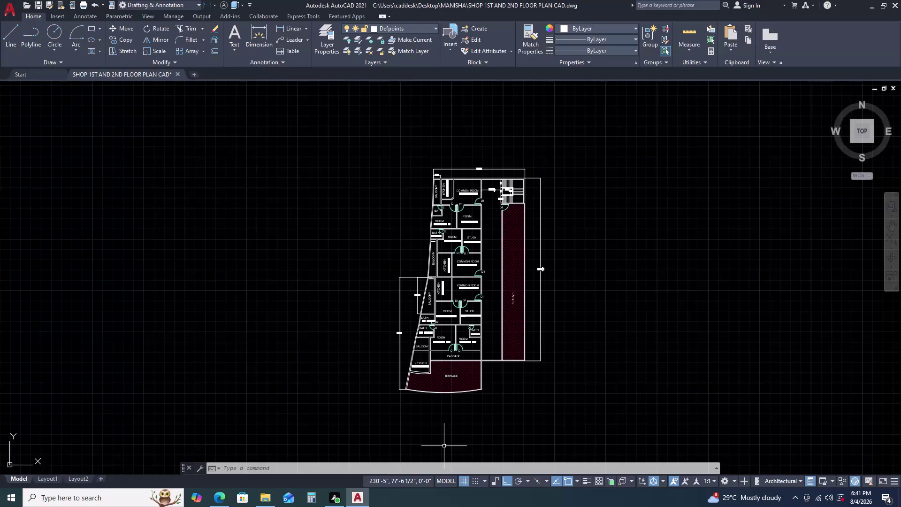
Zoom and pan across the shop floor plan to review the lower rooms and whole layout.
scroll(up, 3)
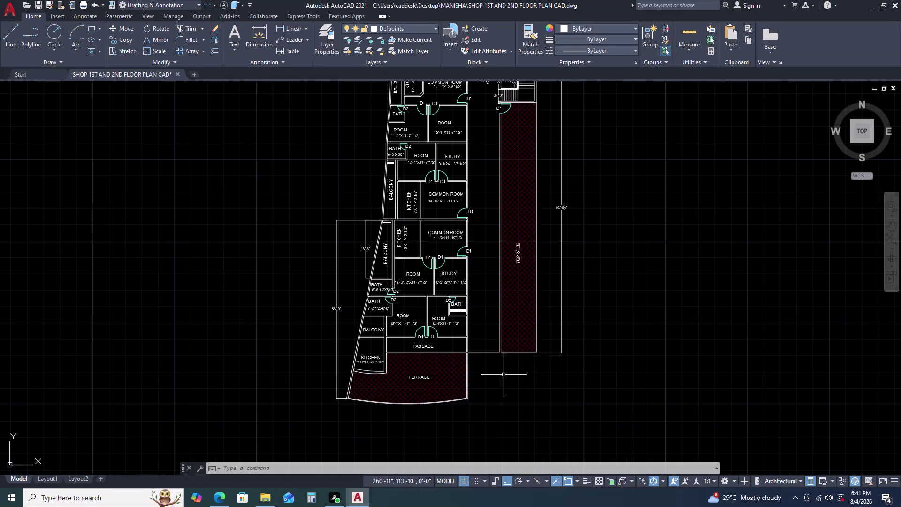
scroll(up, 3)
middle_drag(504, 374, 492, 410)
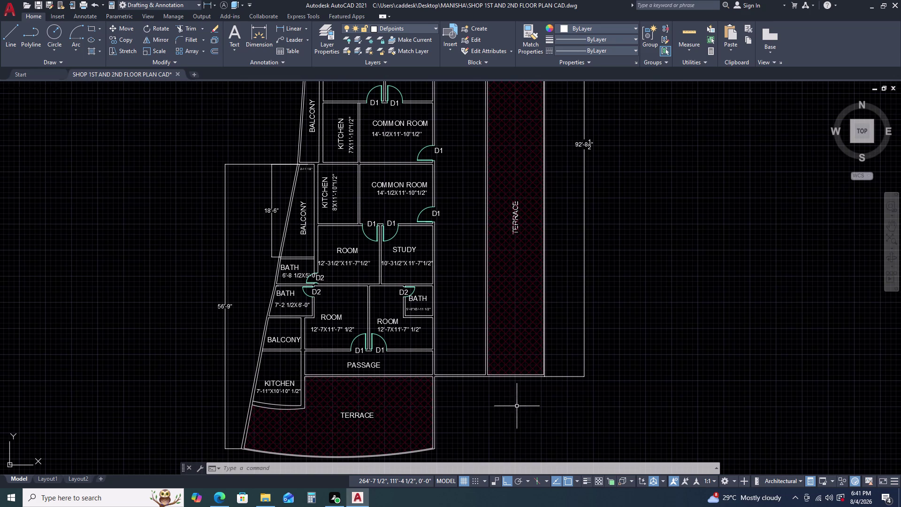
scroll(down, 3)
scroll(down, 3)
scroll(up, 3)
middle_drag(519, 394, 513, 397)
middle_drag(512, 397, 509, 399)
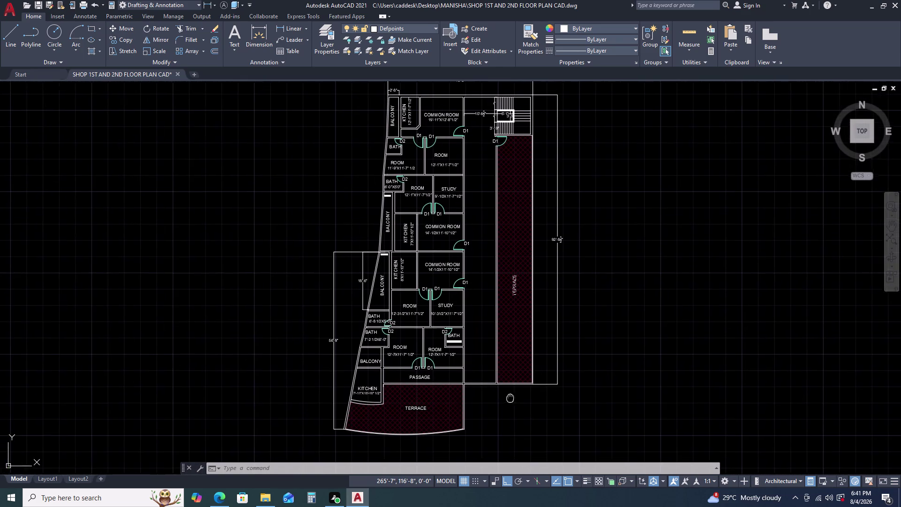
middle_drag(509, 399, 479, 416)
middle_click(478, 416)
middle_click(479, 416)
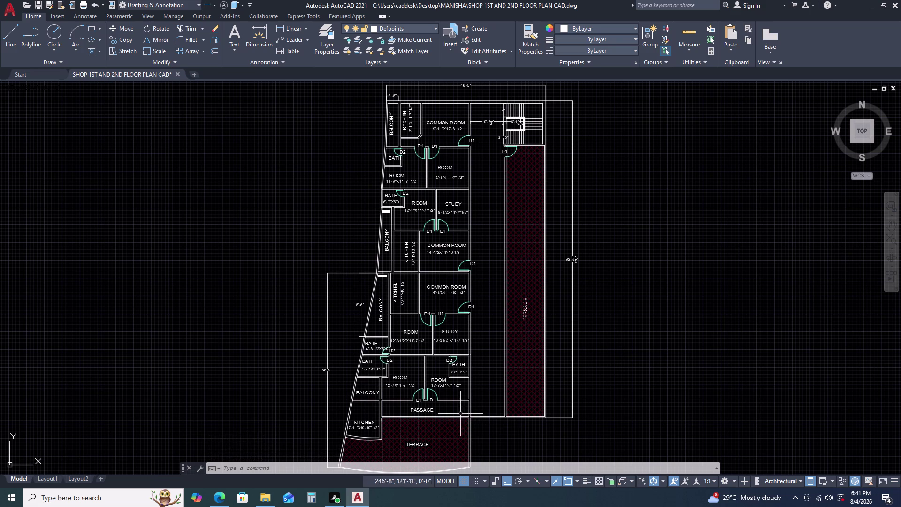
Quick-save the finished shop floor plan drawing with Ctrl+S.
key(ctrl+s)
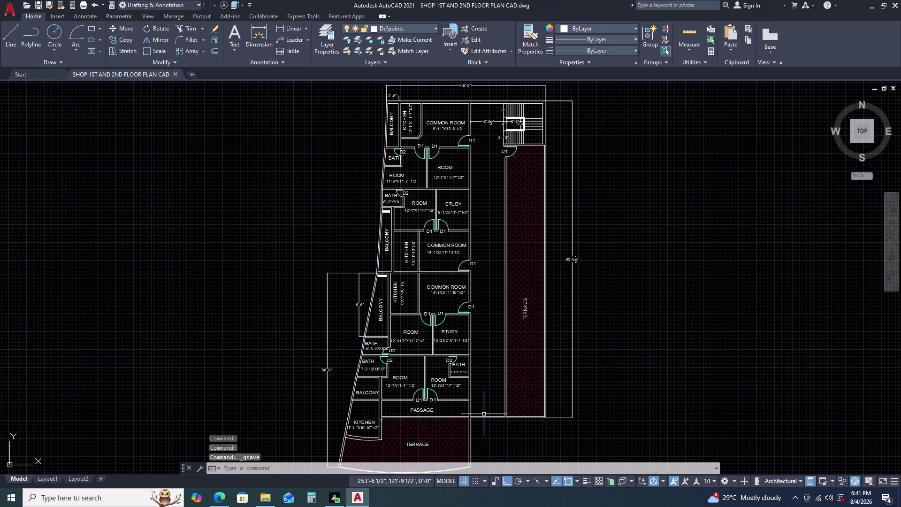
key(ctrl+s)
scroll(down, 3)
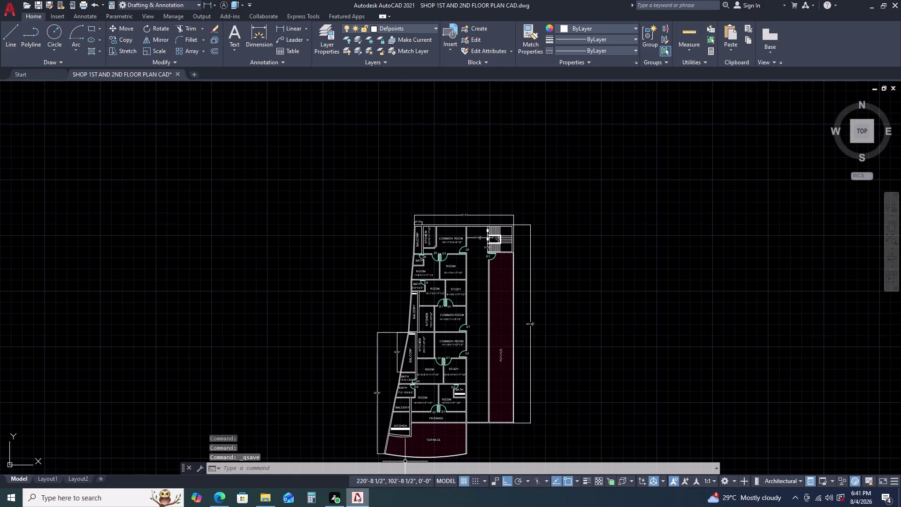